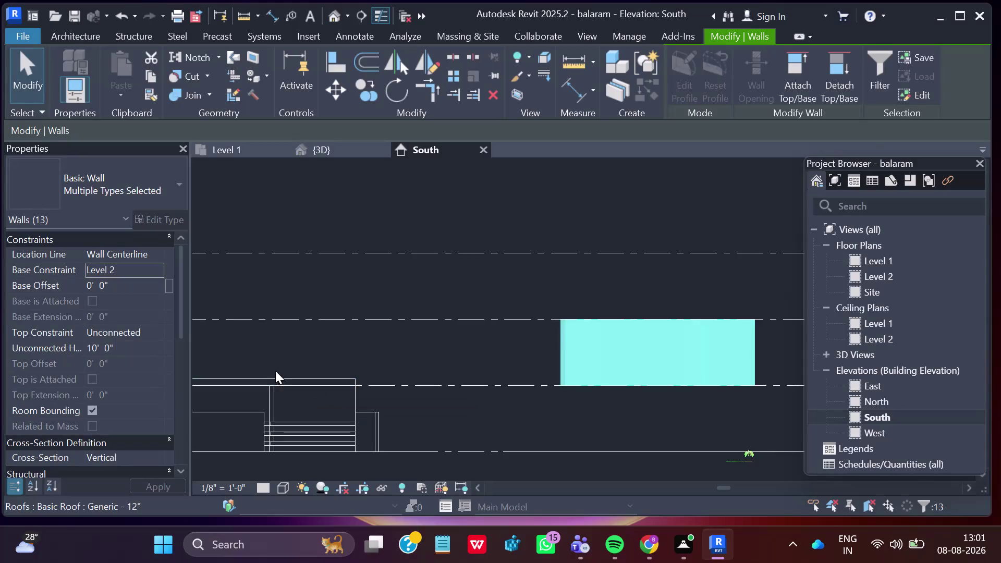
Give the 13 Level 2 upper walls a 0' 6" Base Offset and review them in South elevation.
click(119, 284)
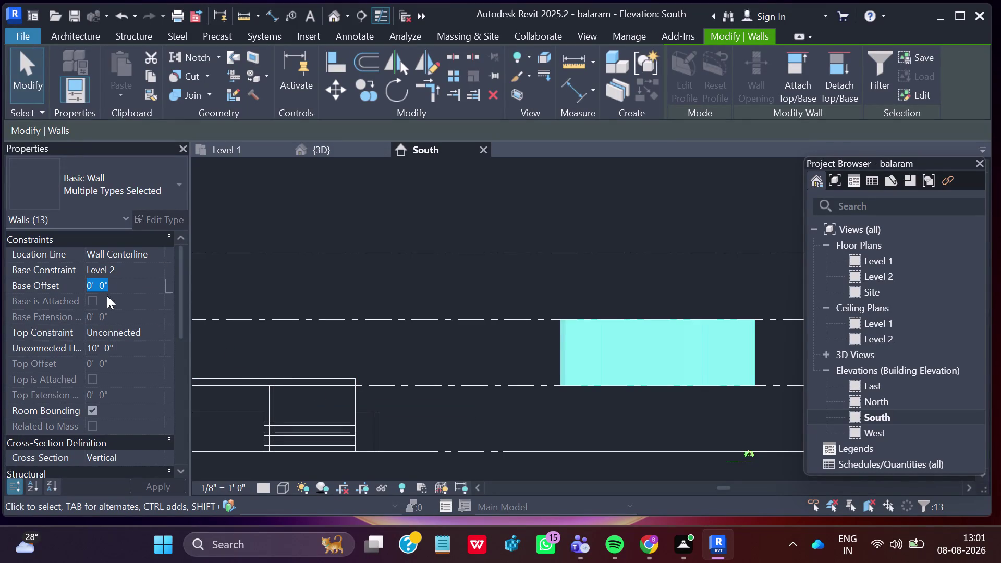
click(103, 289)
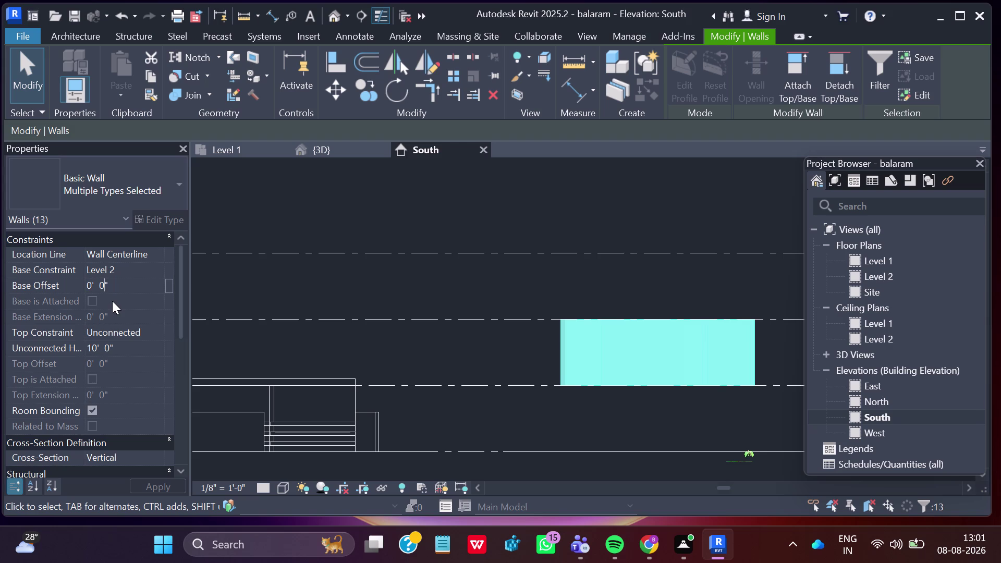
key(BackSpace)
key(6)
key(Return)
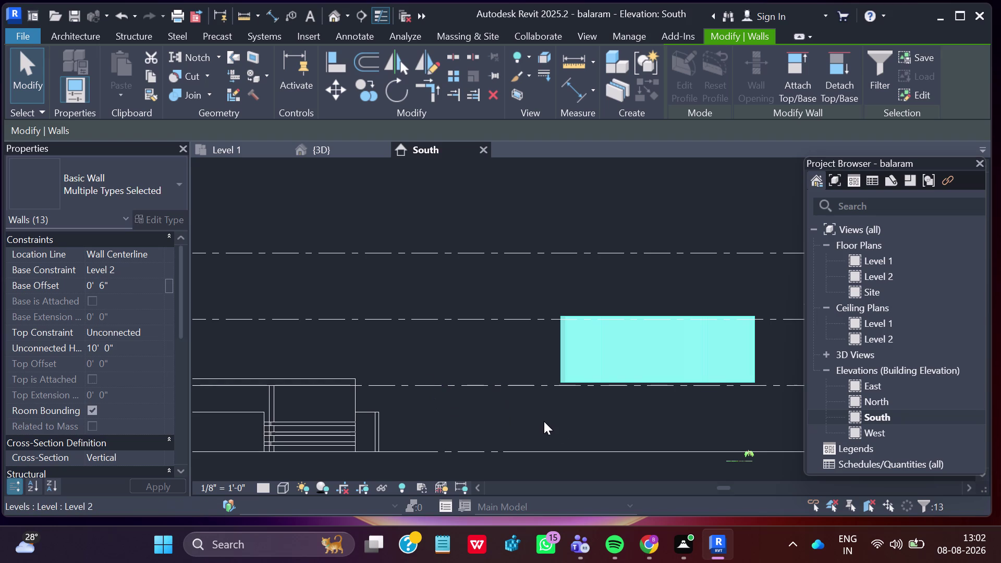
scroll(up, 3)
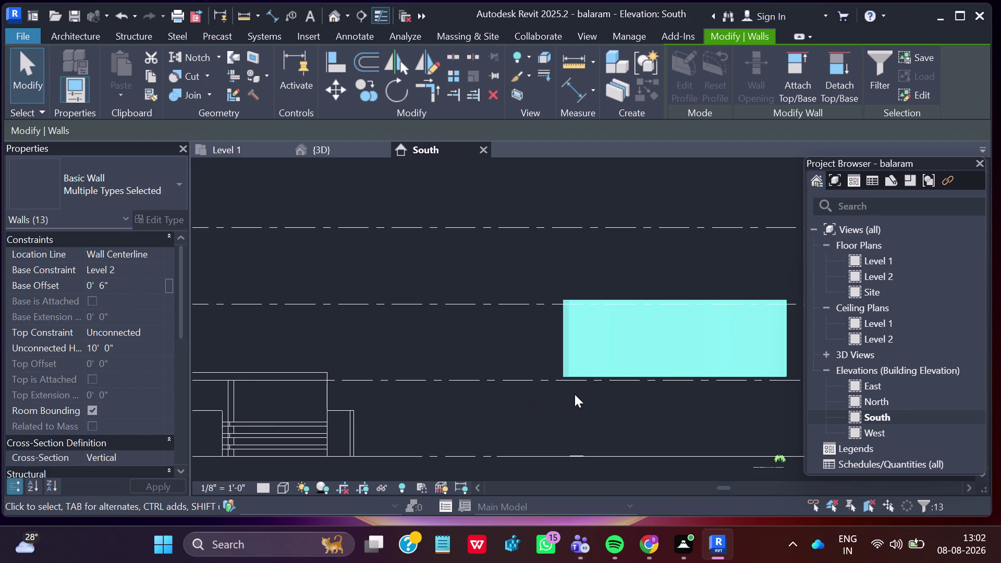
scroll(down, 3)
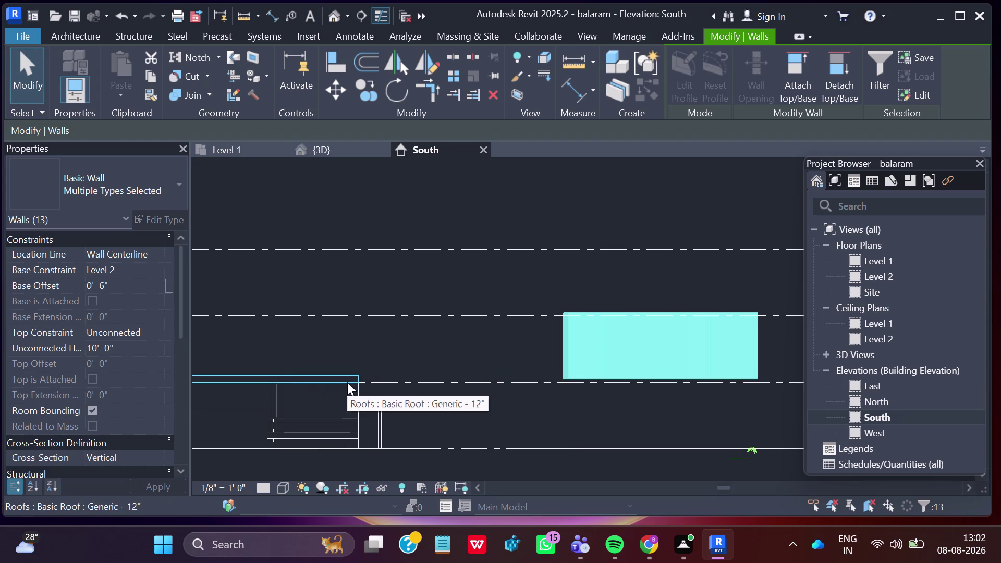
scroll(up, 3)
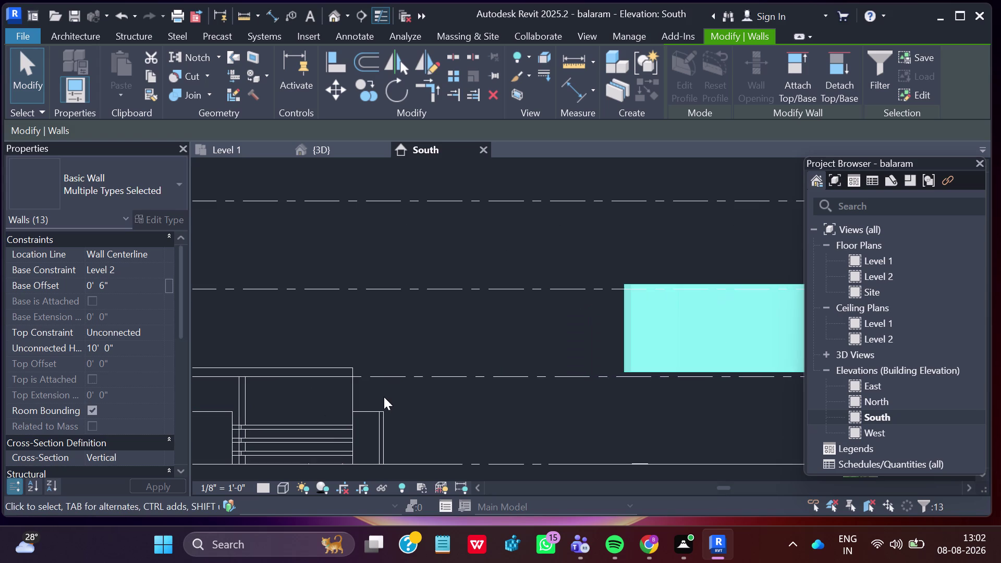
middle_drag(384, 395, 698, 453)
click(565, 427)
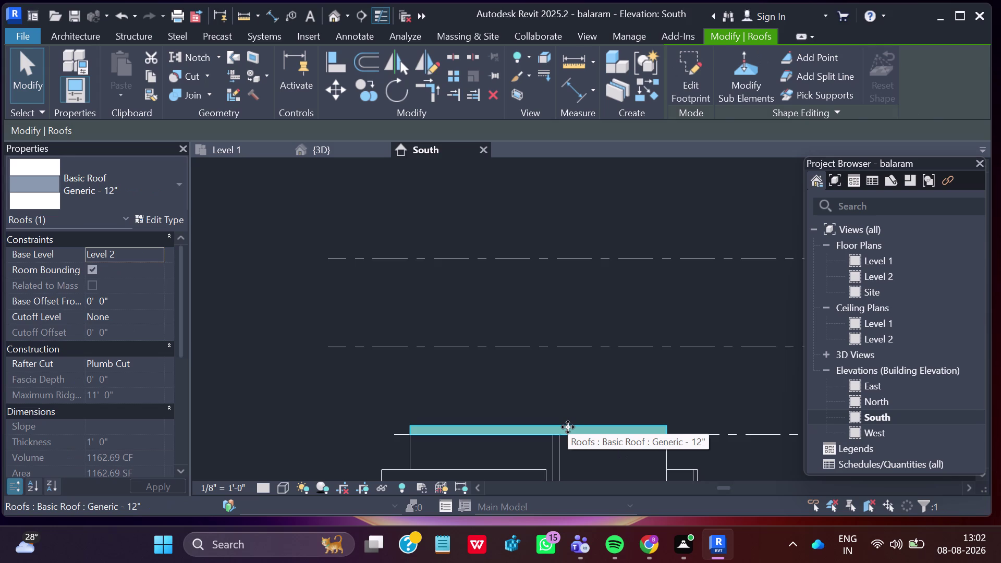
scroll(down, 3)
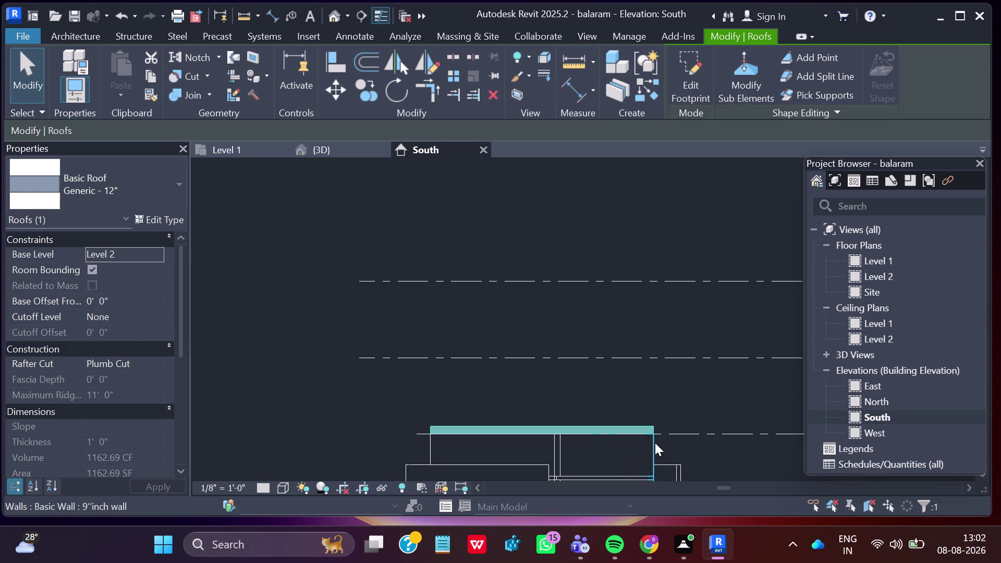
key(Escape)
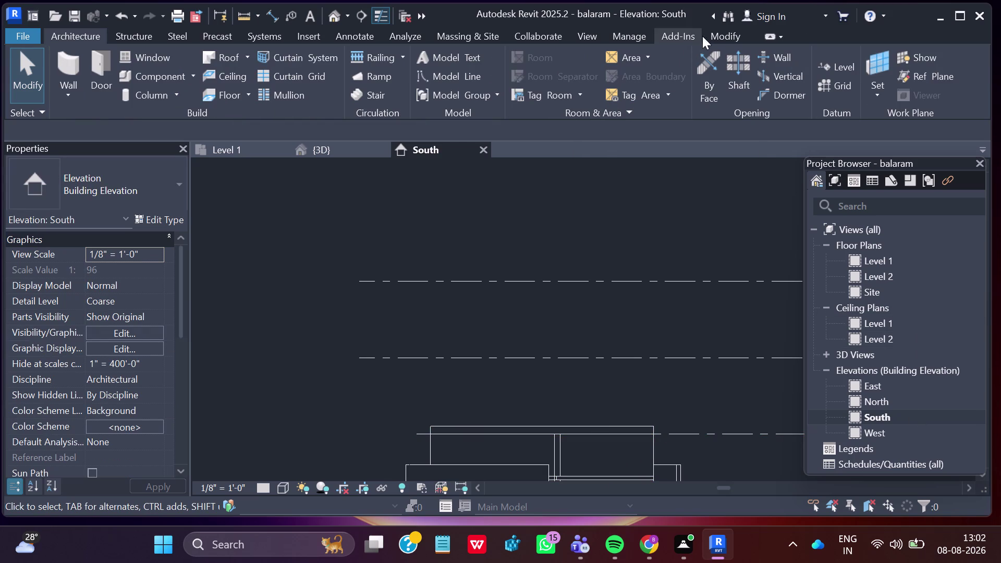
click(719, 31)
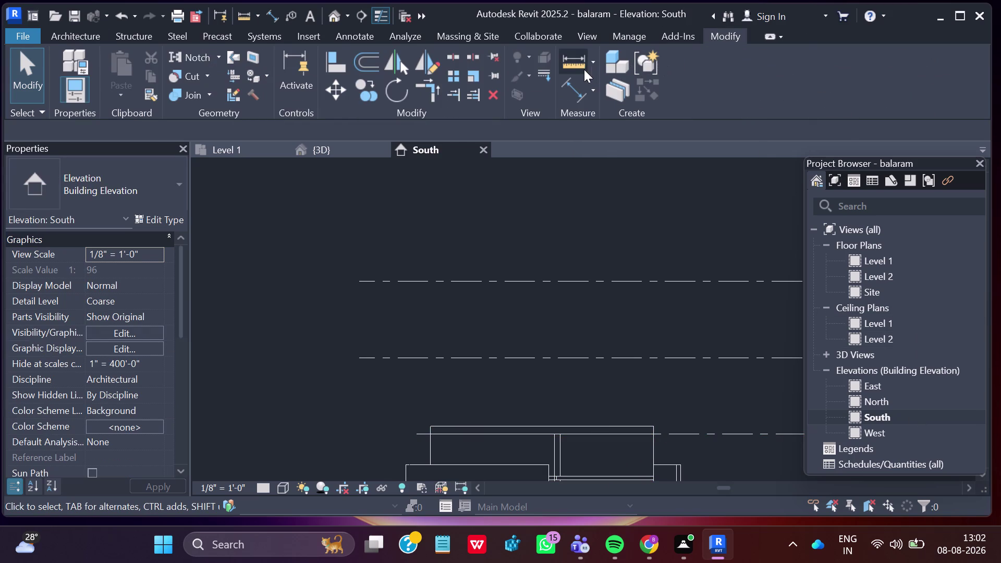
click(580, 65)
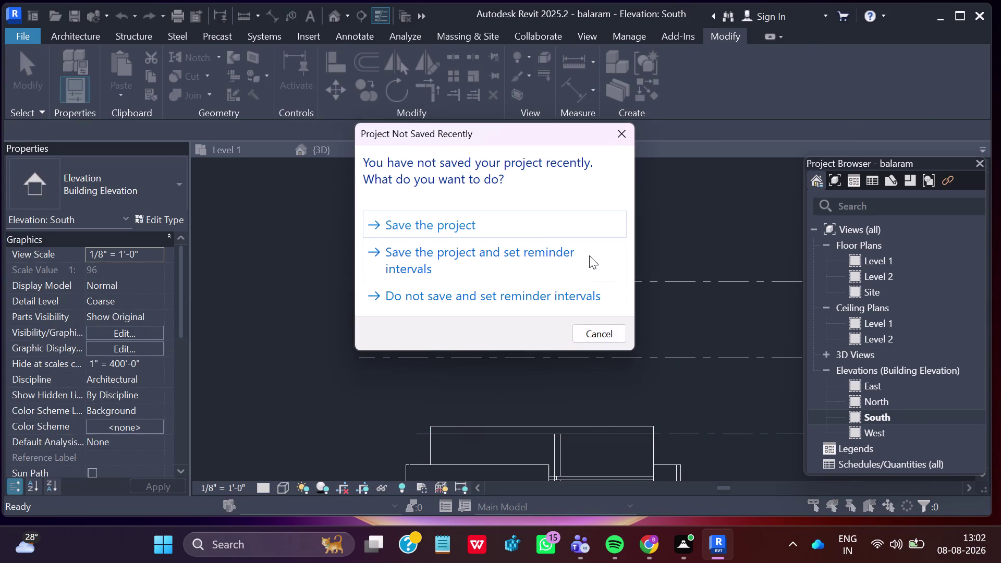
click(520, 220)
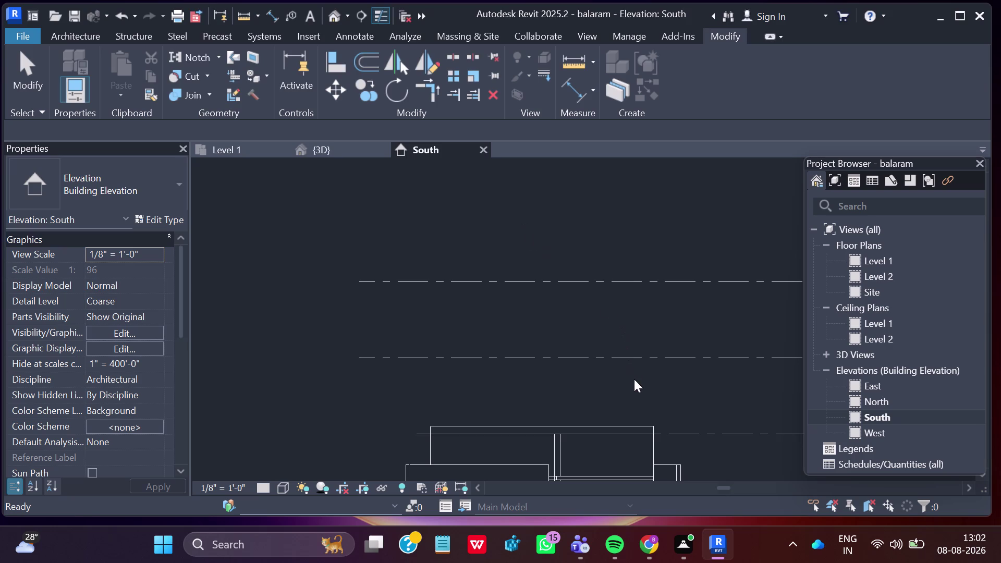
scroll(up, 3)
scroll(up, 3)
scroll(up, 3)
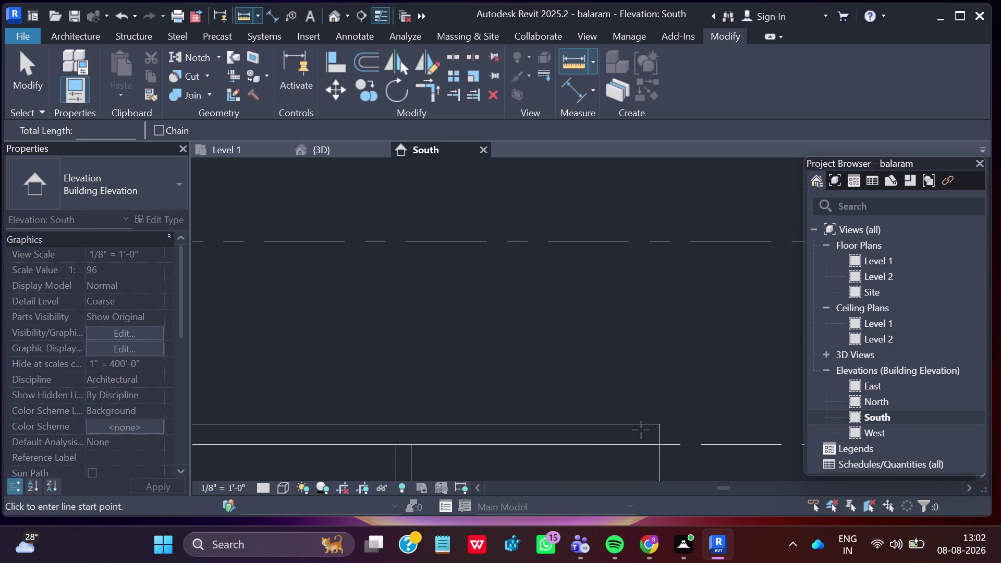
Measure the roof edge as 1'-0" thick in South elevation, then return to the {3D} view.
scroll(up, 3)
scroll(up, 3)
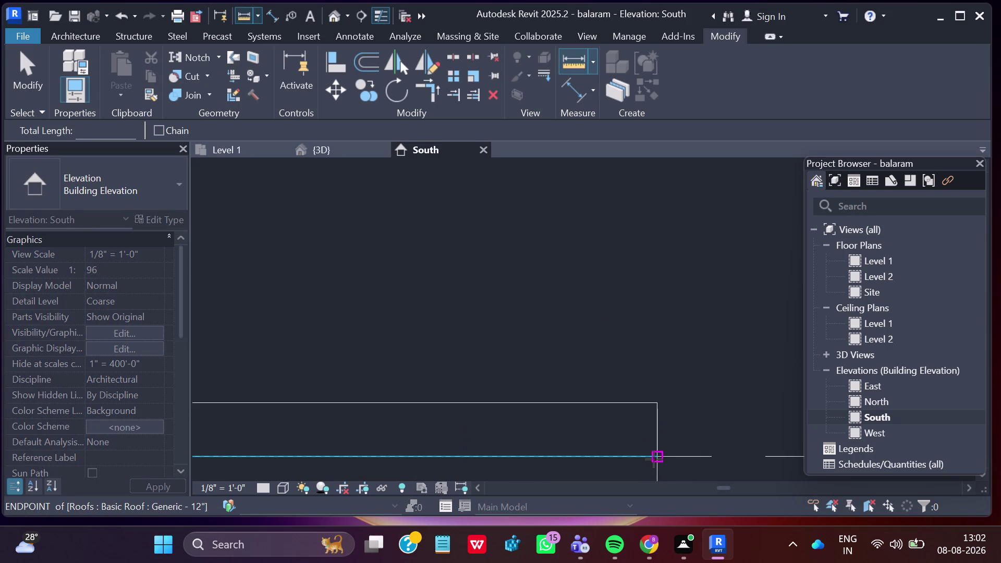
click(657, 456)
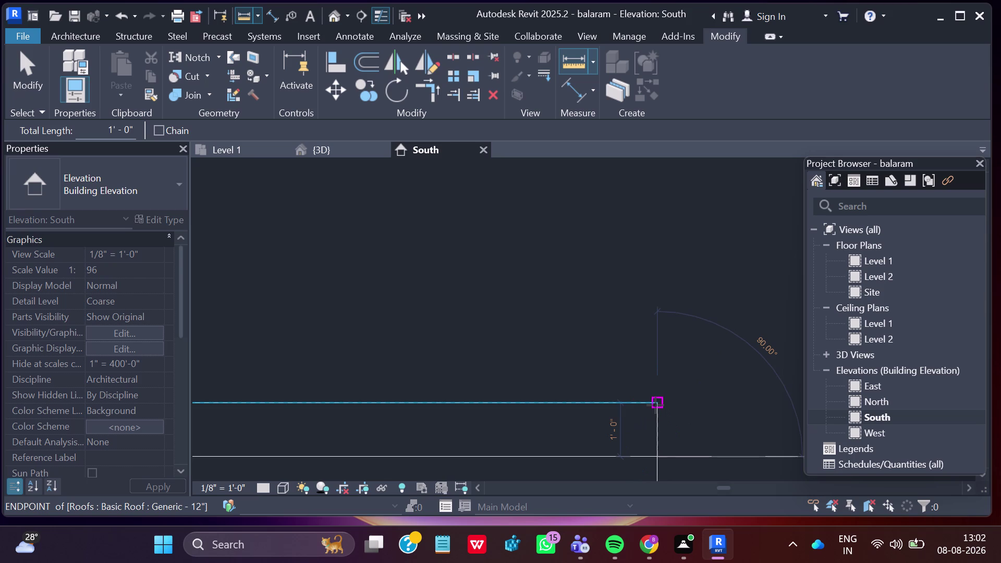
key(Escape)
scroll(down, 3)
scroll(down, 3)
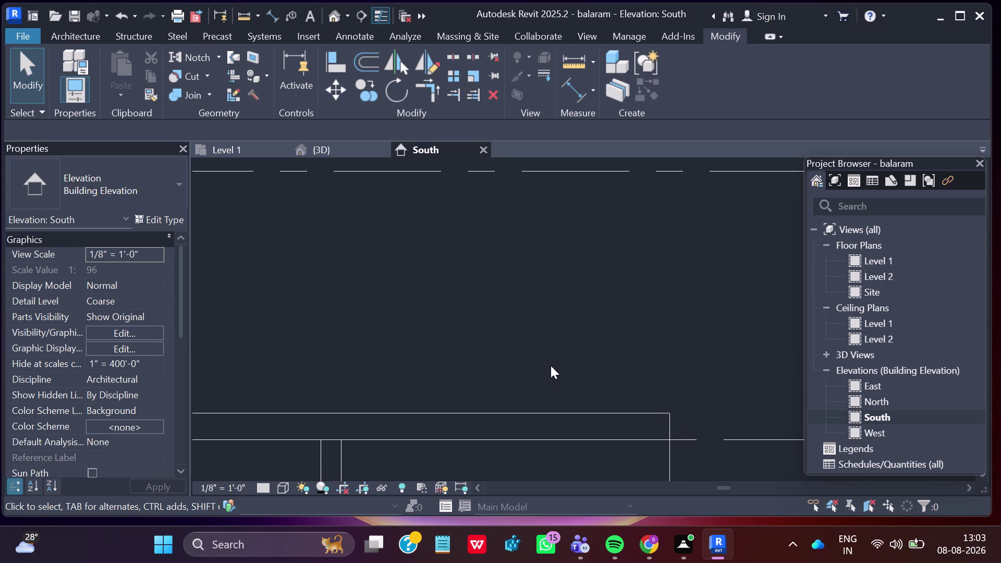
click(351, 143)
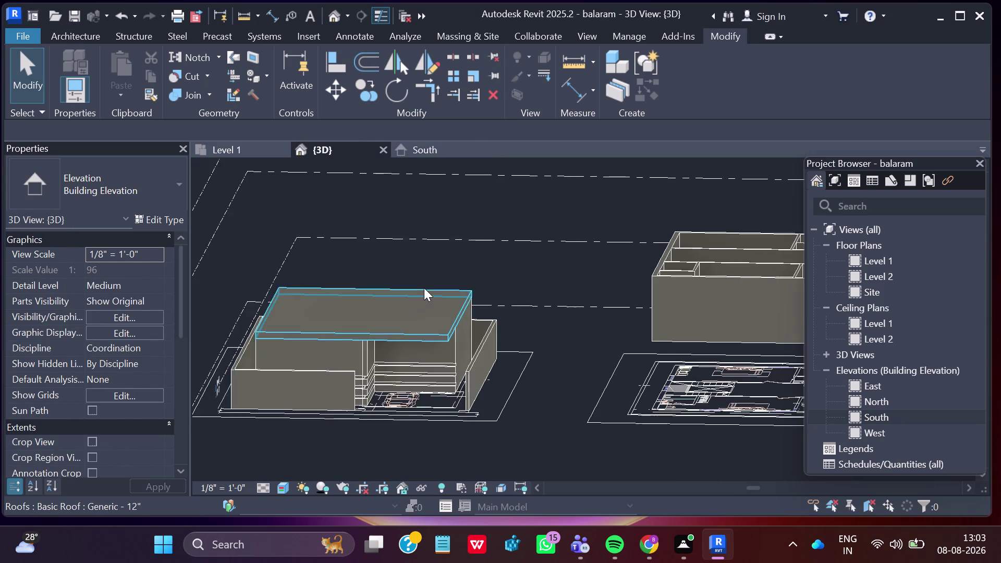
scroll(down, 3)
scroll(up, 3)
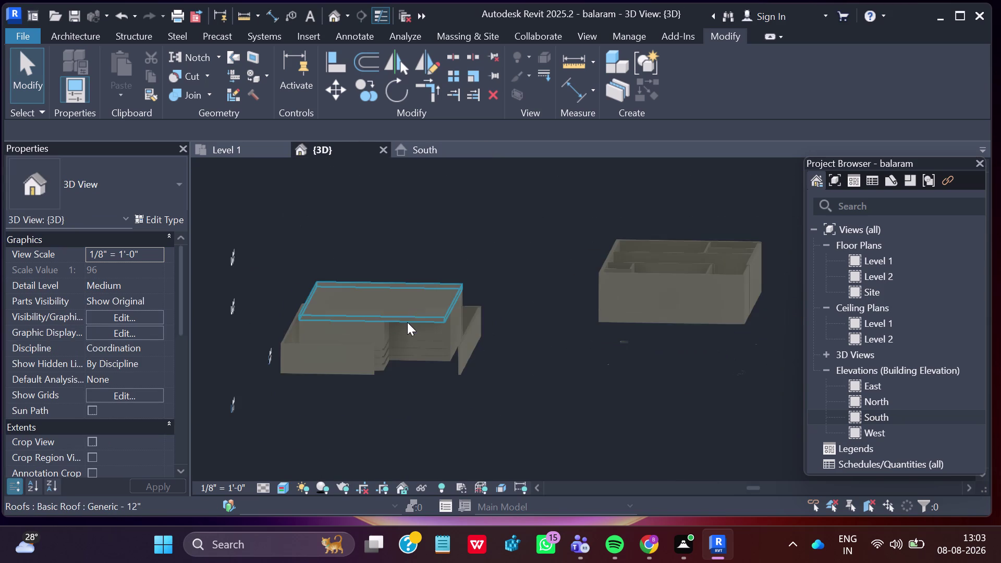
scroll(up, 3)
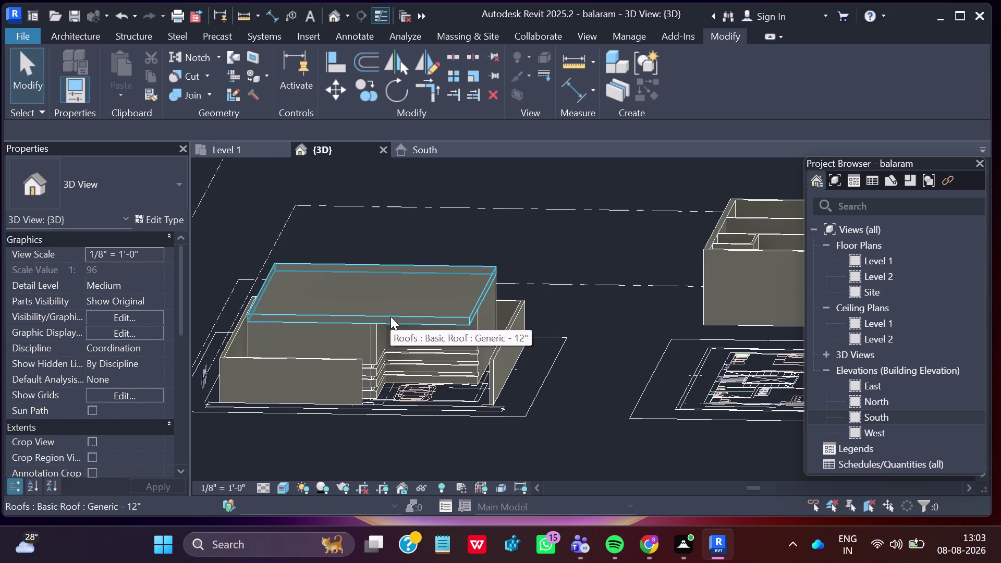
scroll(up, 3)
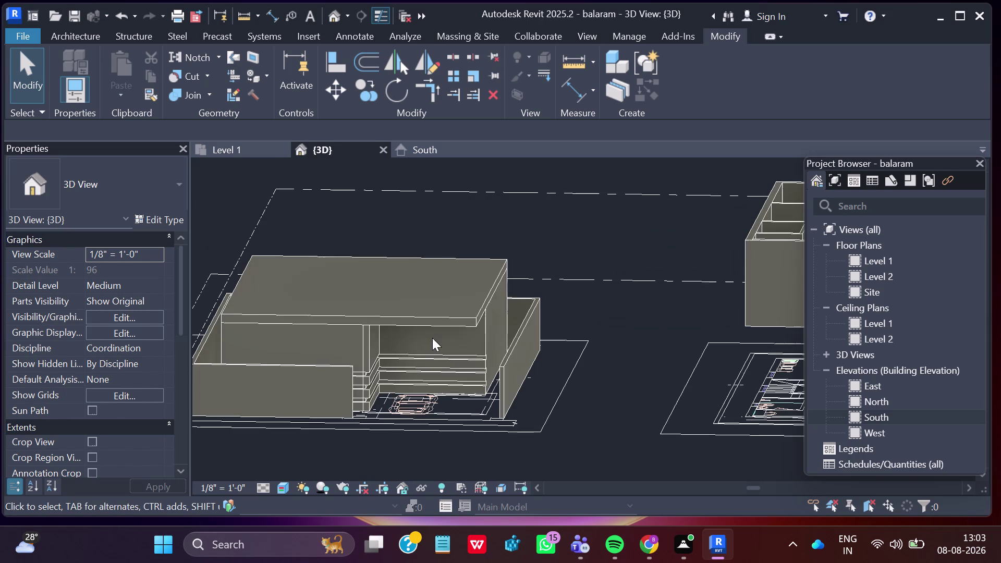
click(405, 316)
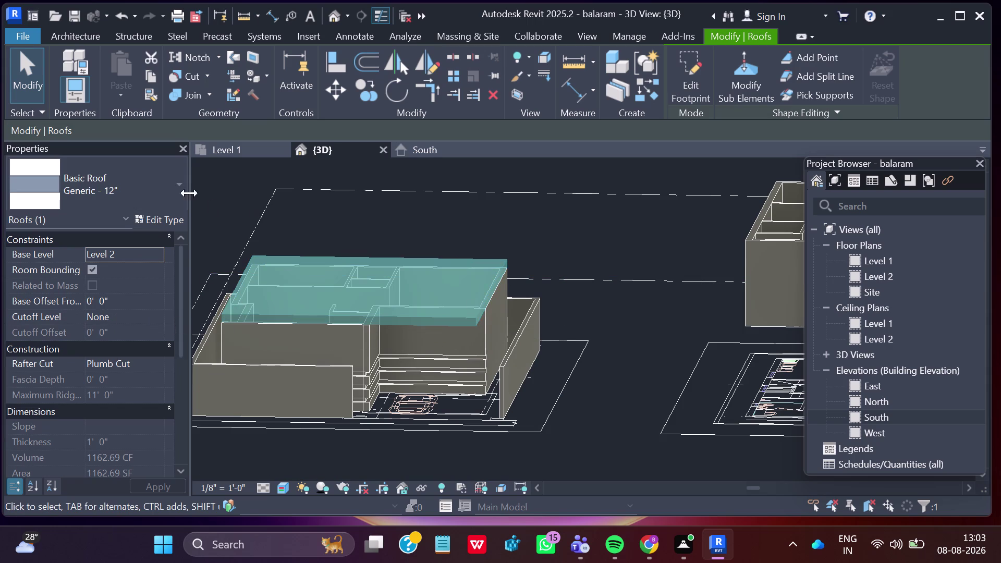
Switch the roof to Basic Roof Generic - 9" and reselect it to verify 0'-9" thickness.
click(180, 173)
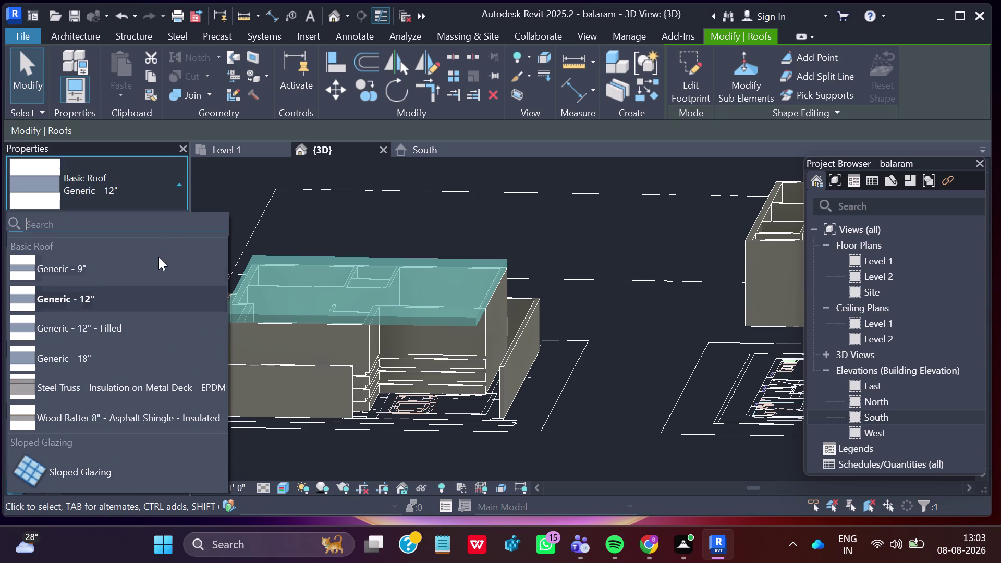
click(155, 275)
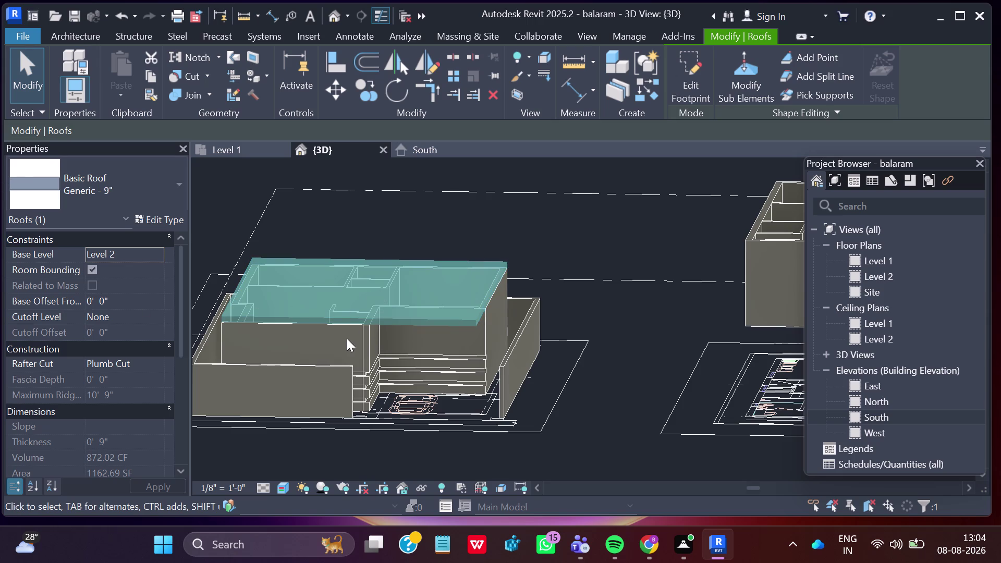
key(Escape)
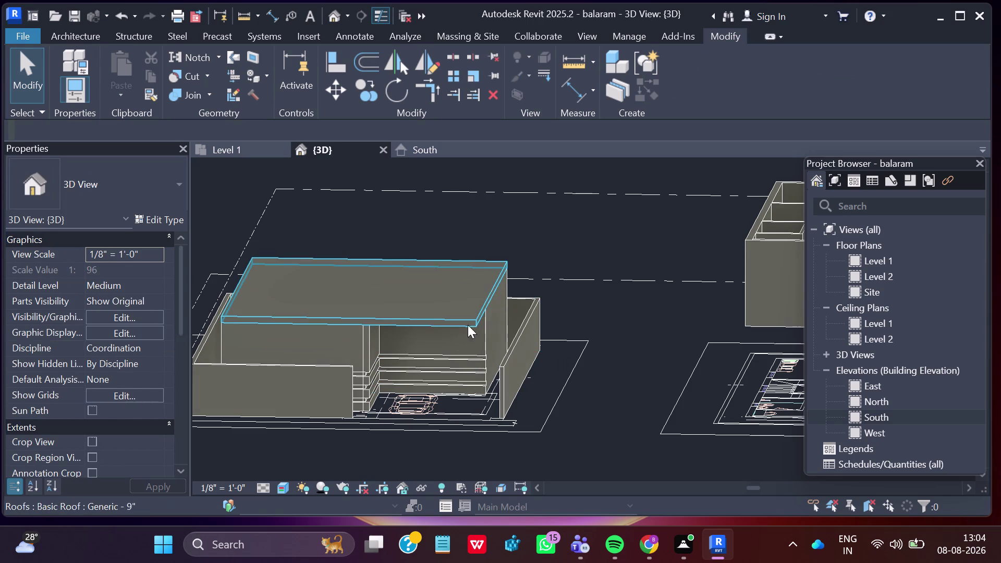
click(416, 299)
click(411, 321)
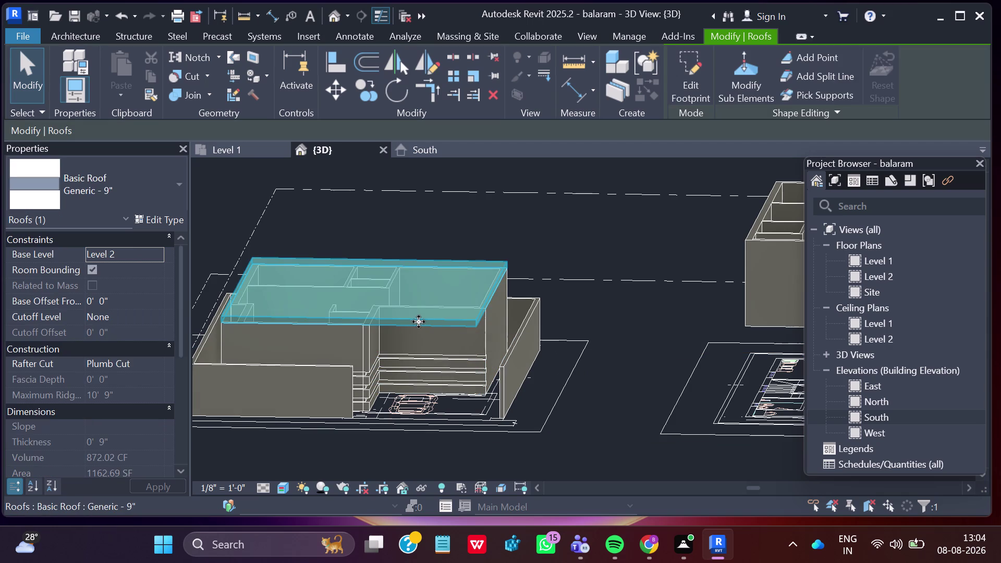